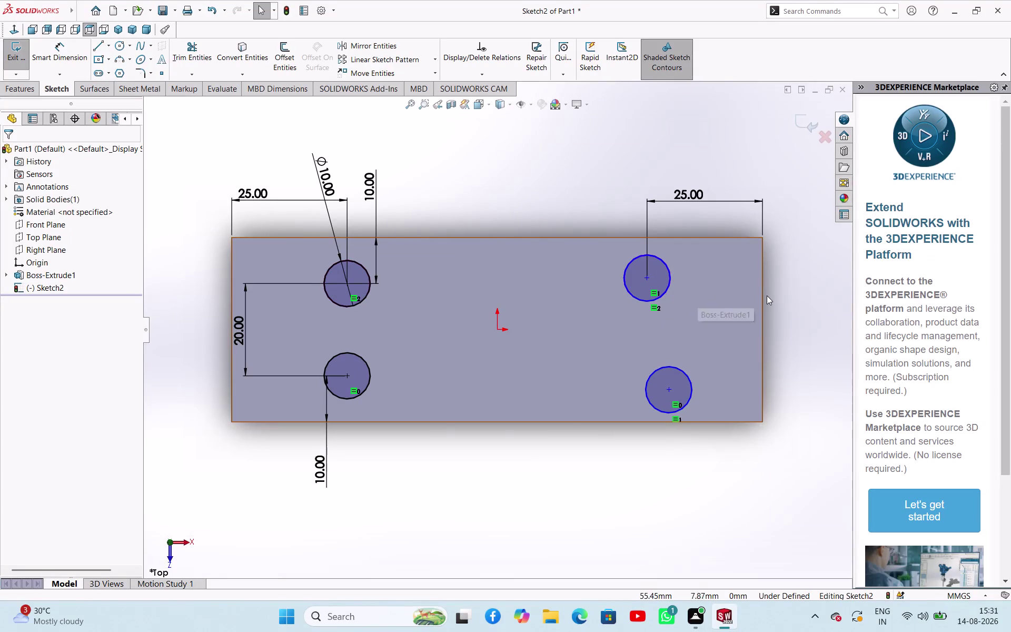
Add a Vertical relation between the centre points of the upper and lower right holes.
click(647, 276)
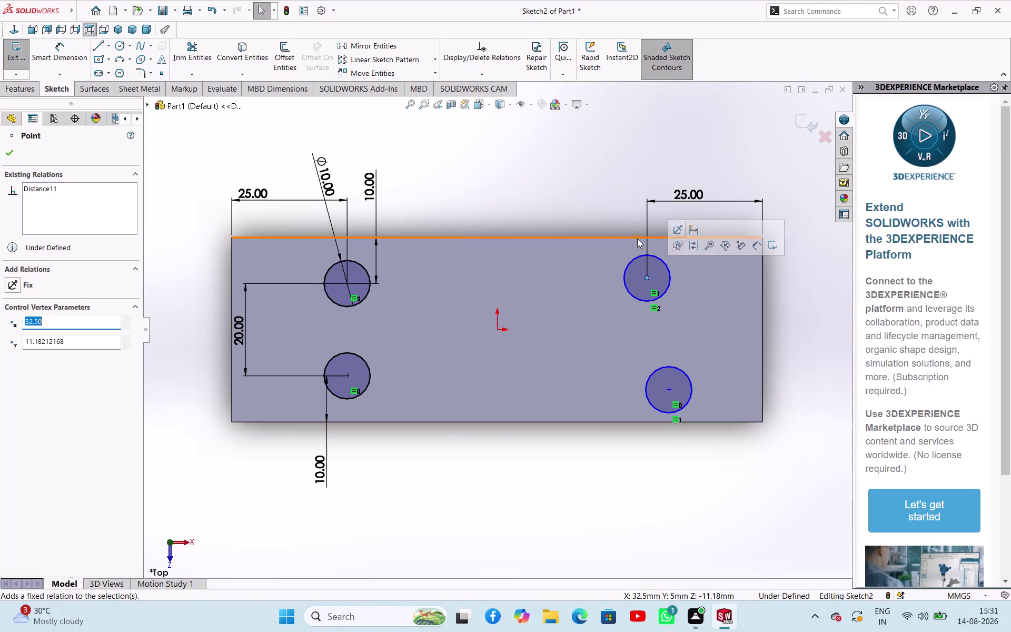
click(637, 239)
click(583, 191)
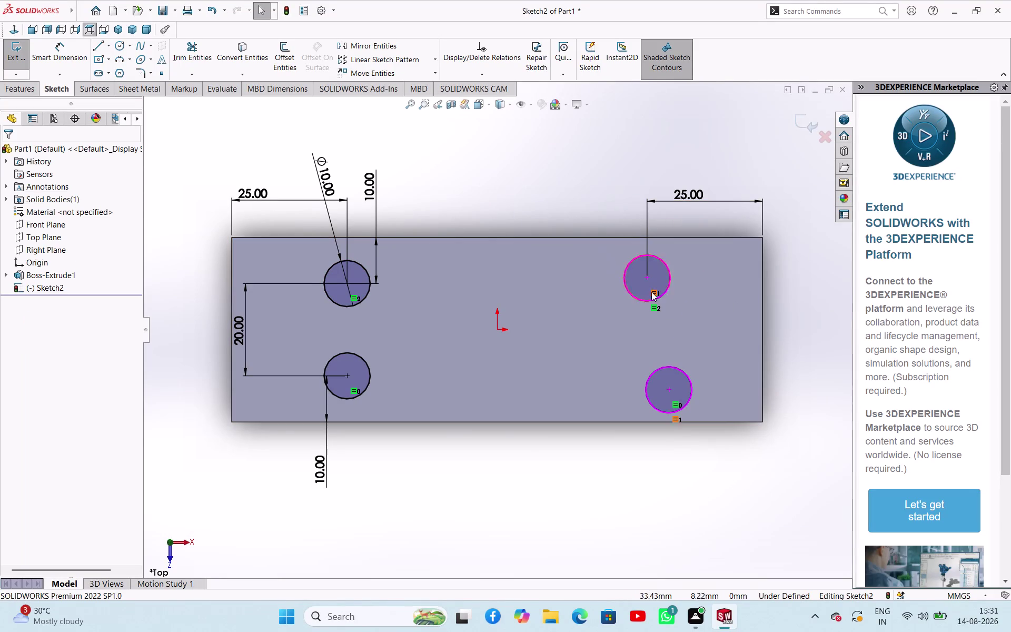
click(648, 279)
click(666, 392)
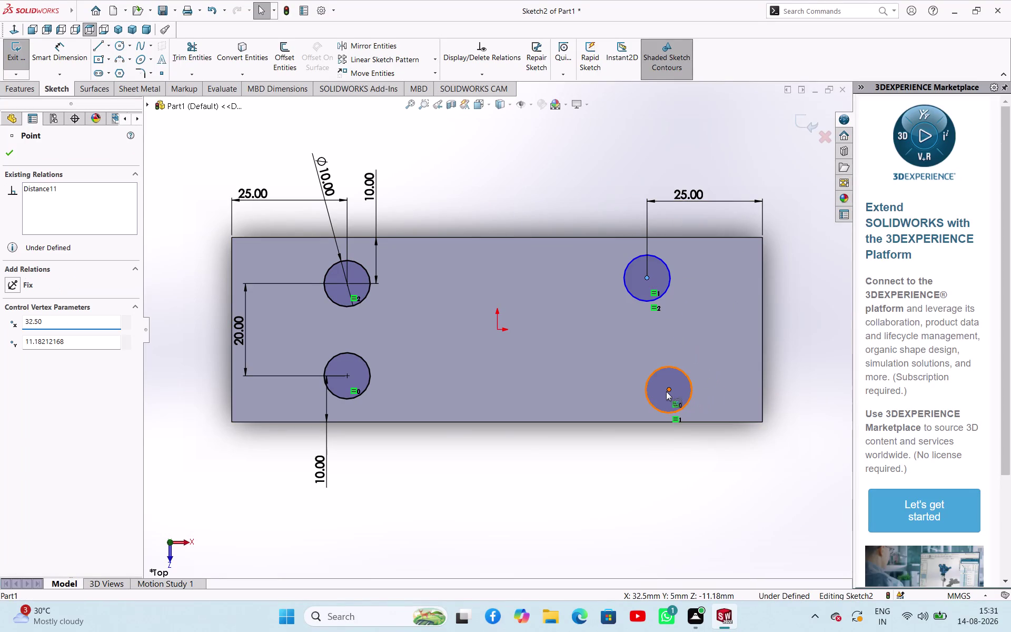
click(647, 281)
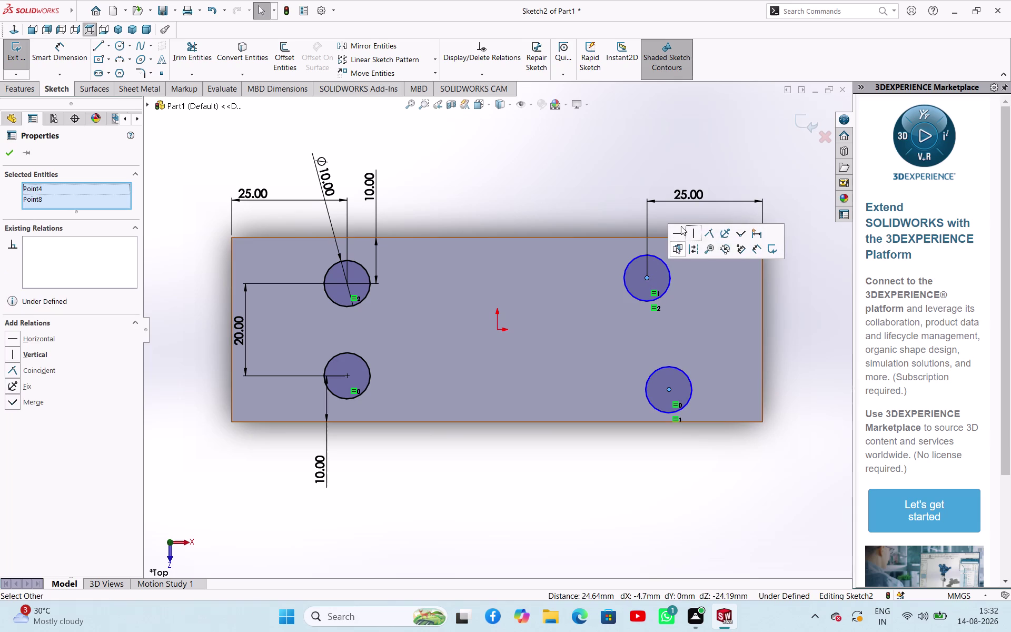
click(692, 229)
click(556, 197)
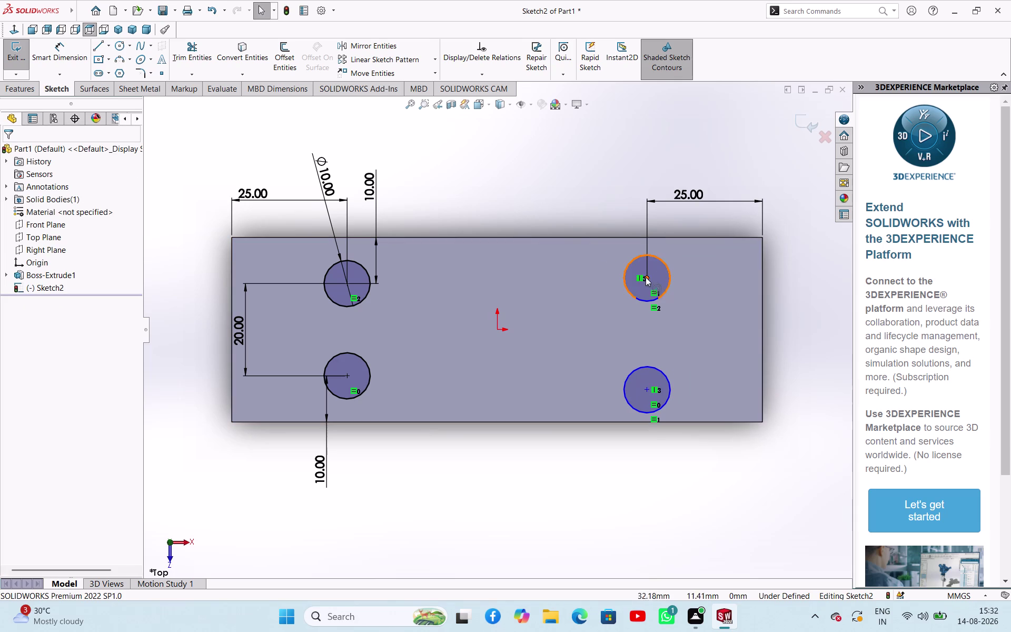
right_drag(471, 205, 489, 145)
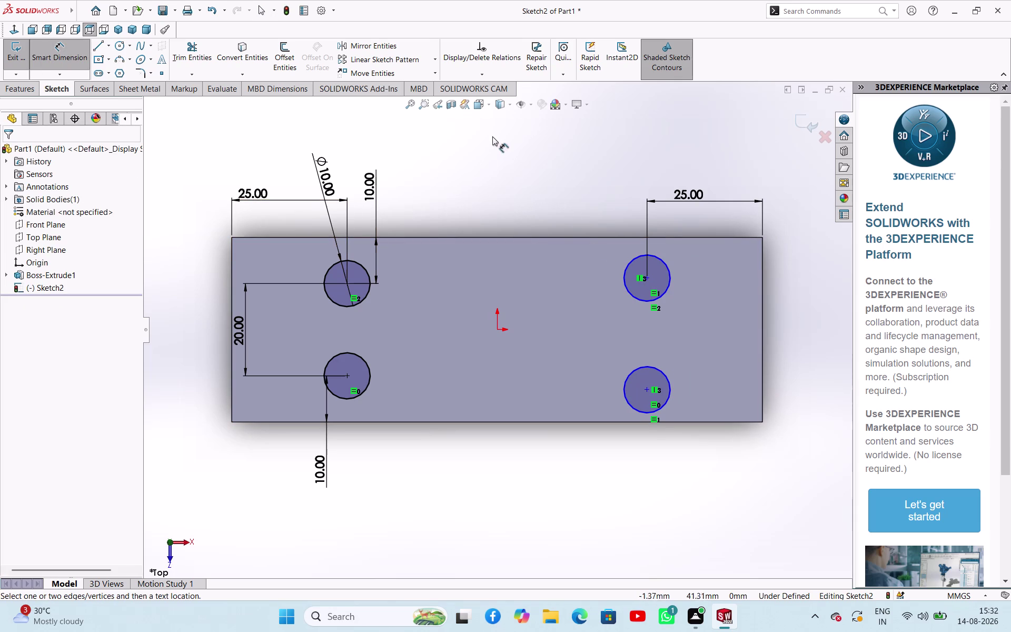
Dimension the upper right hole's centre 10 mm from the plate's top edge.
right_drag(488, 146, 493, 137)
click(650, 280)
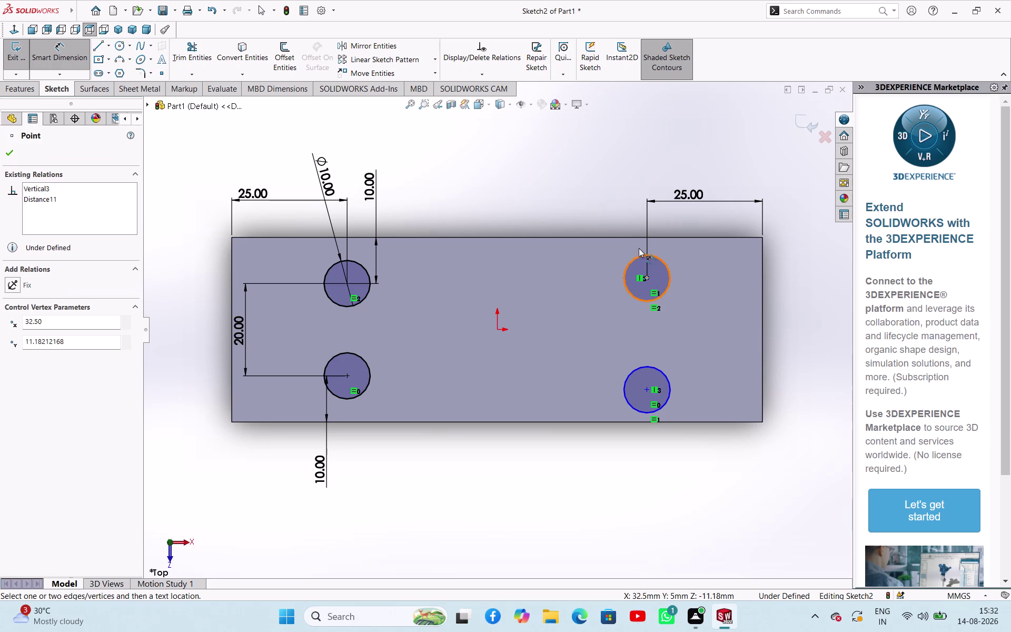
click(637, 237)
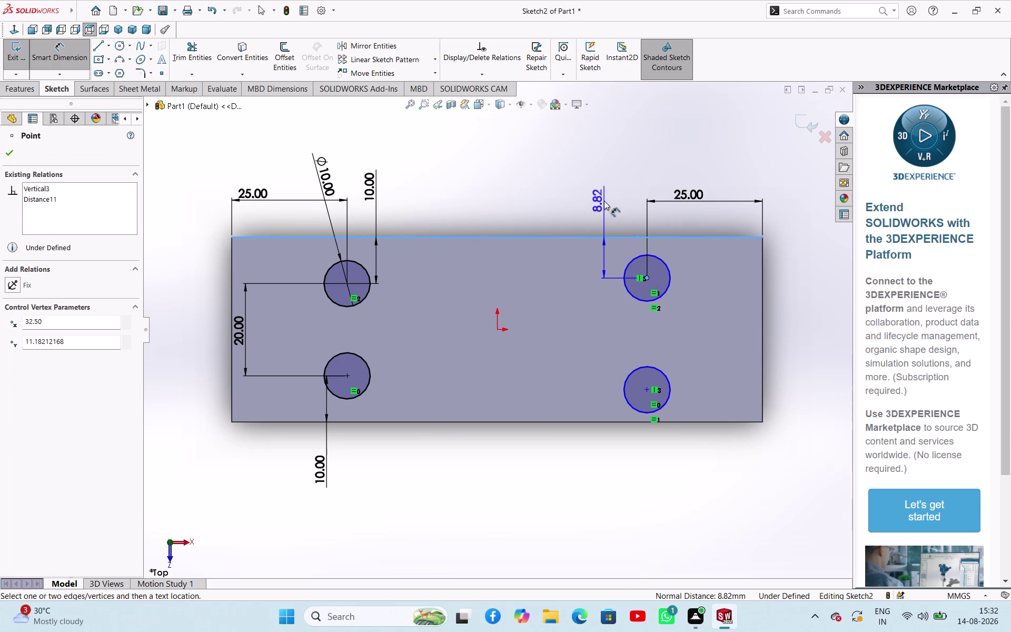
click(608, 199)
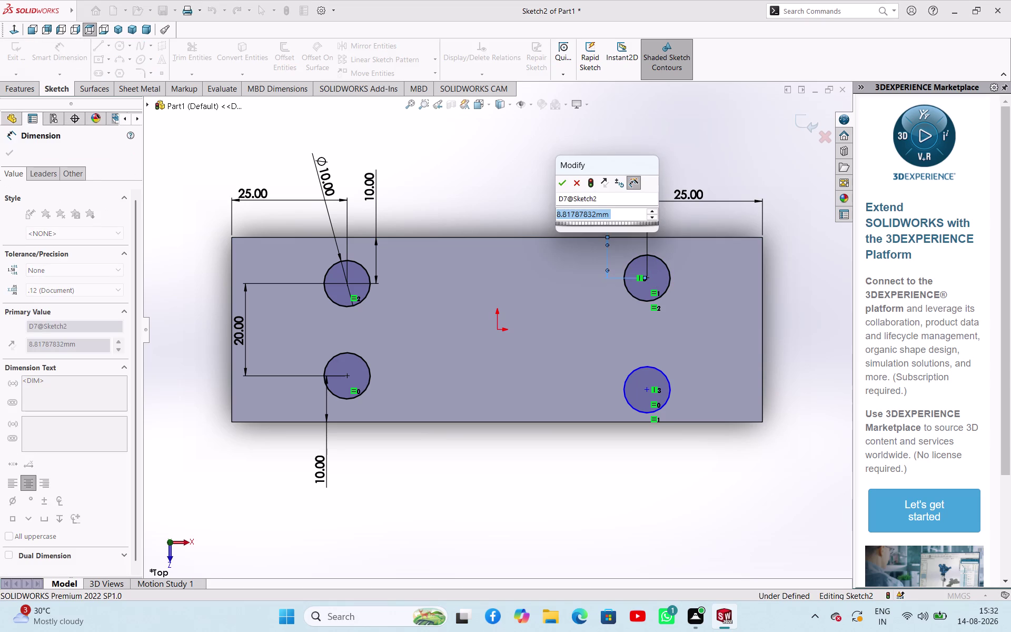
text(10)
key(Return)
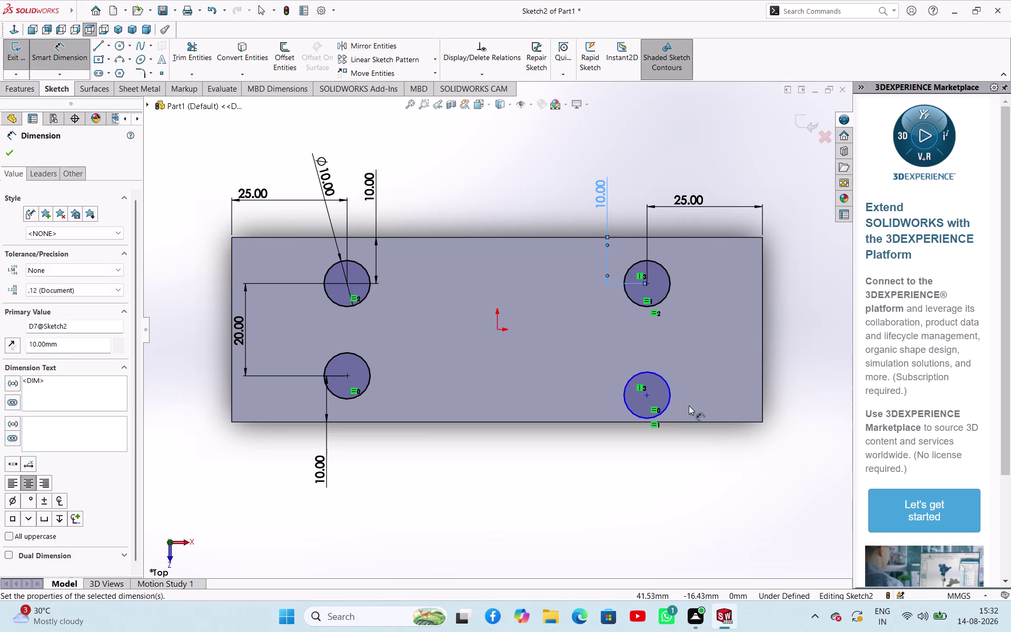
click(645, 392)
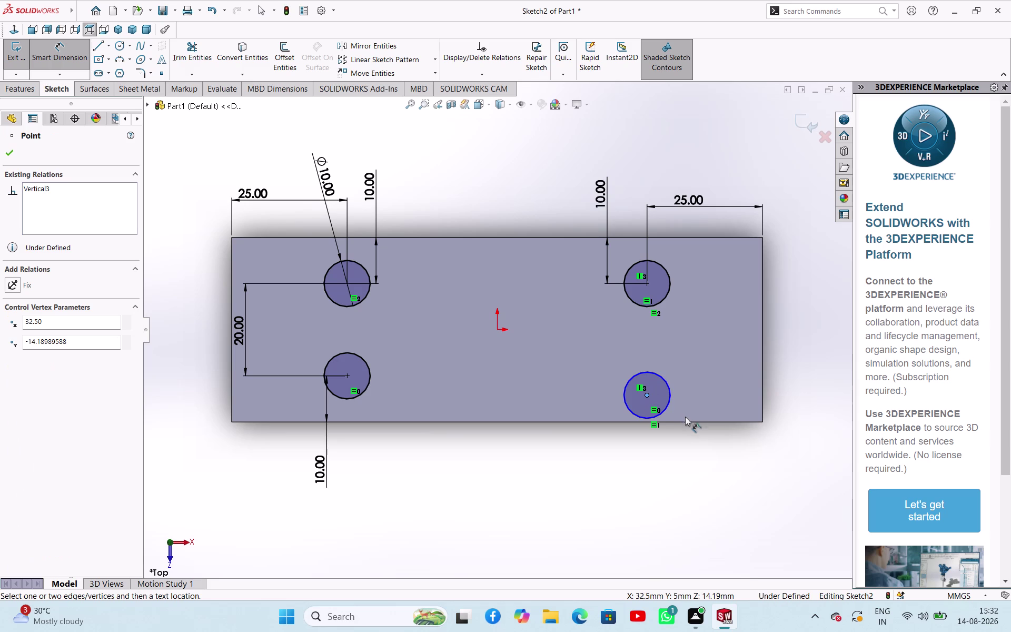
key(Escape)
key(Escape)
key(Escape)
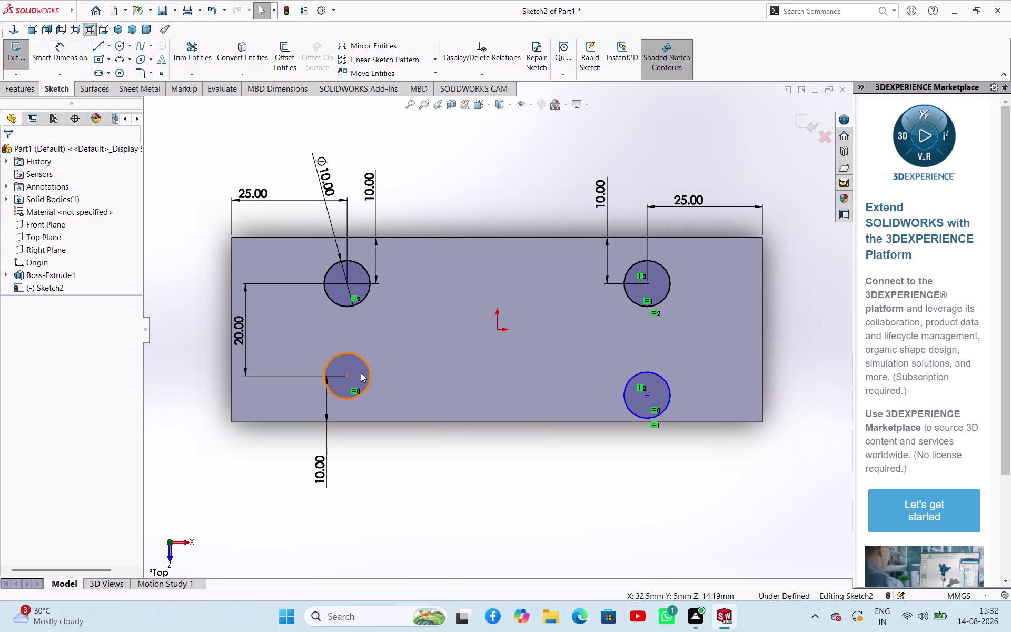
Add a Horizontal relation between the two lower hole centres, then exit the fully defined sketch.
click(348, 377)
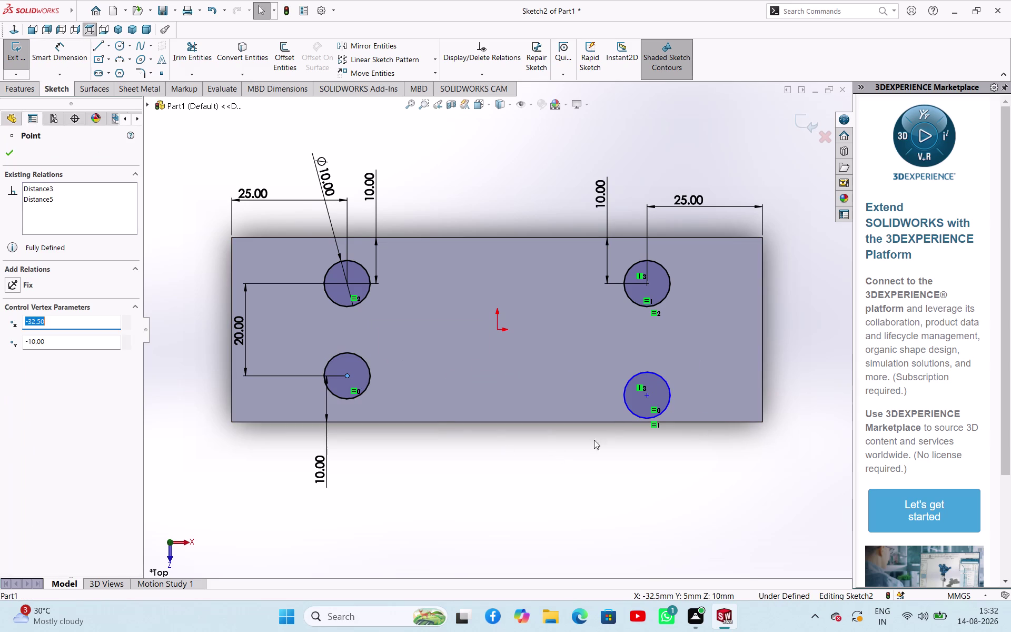
click(645, 396)
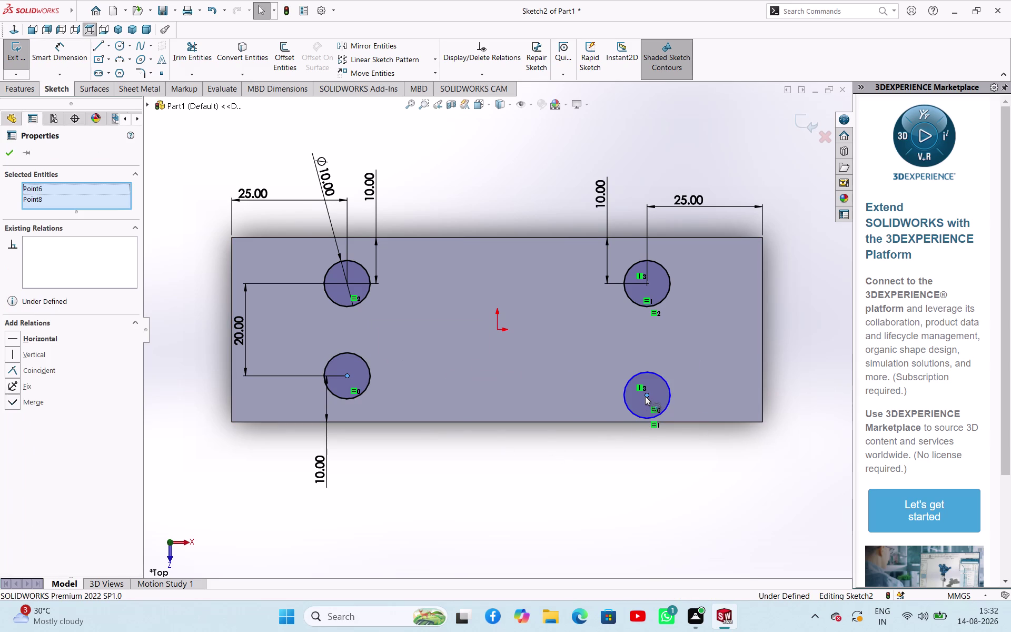
click(676, 349)
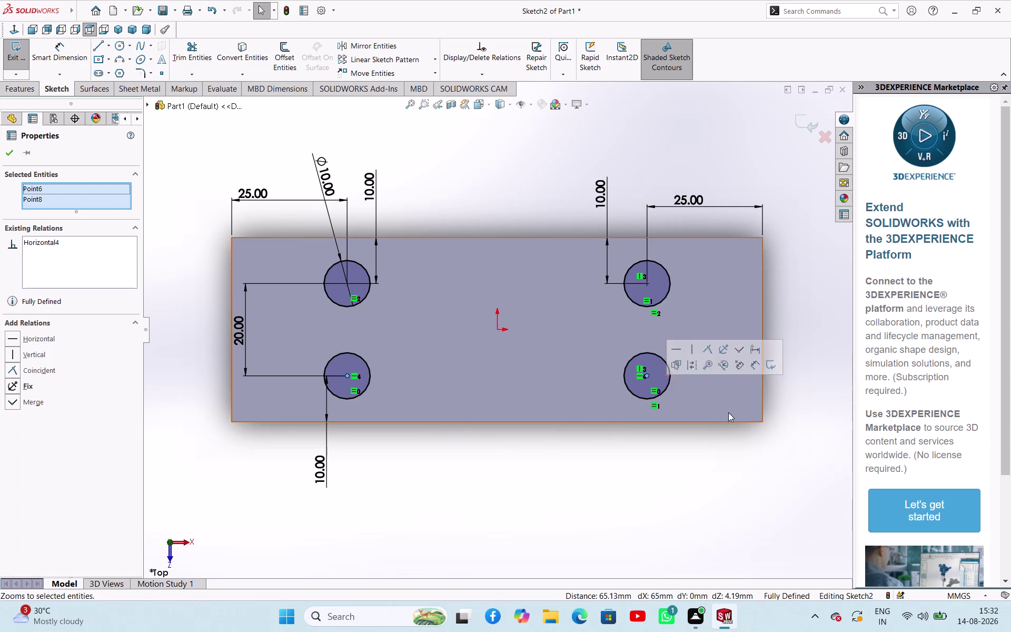
click(720, 448)
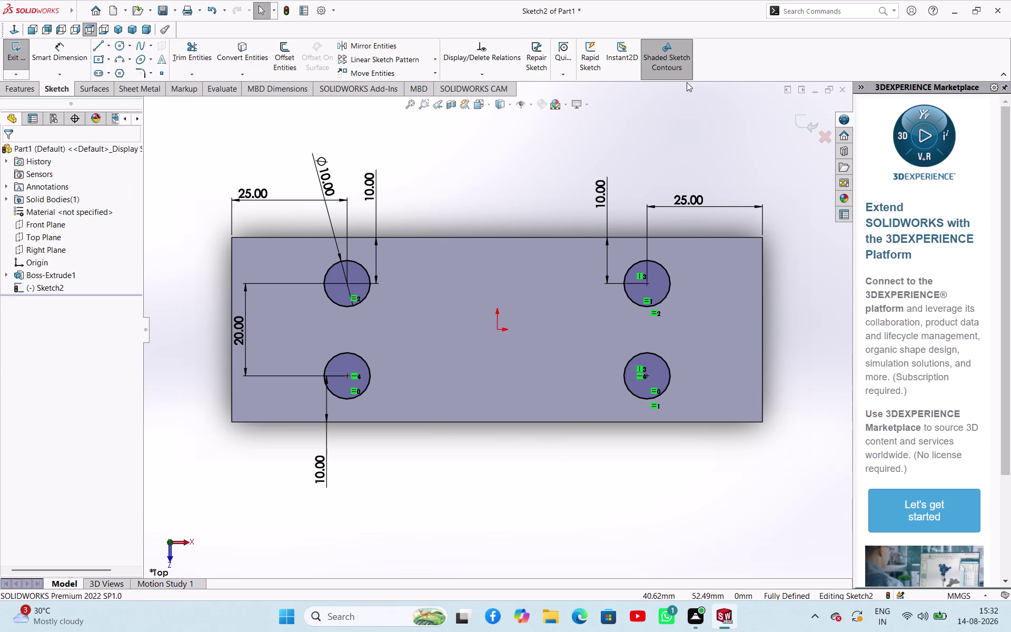
click(13, 57)
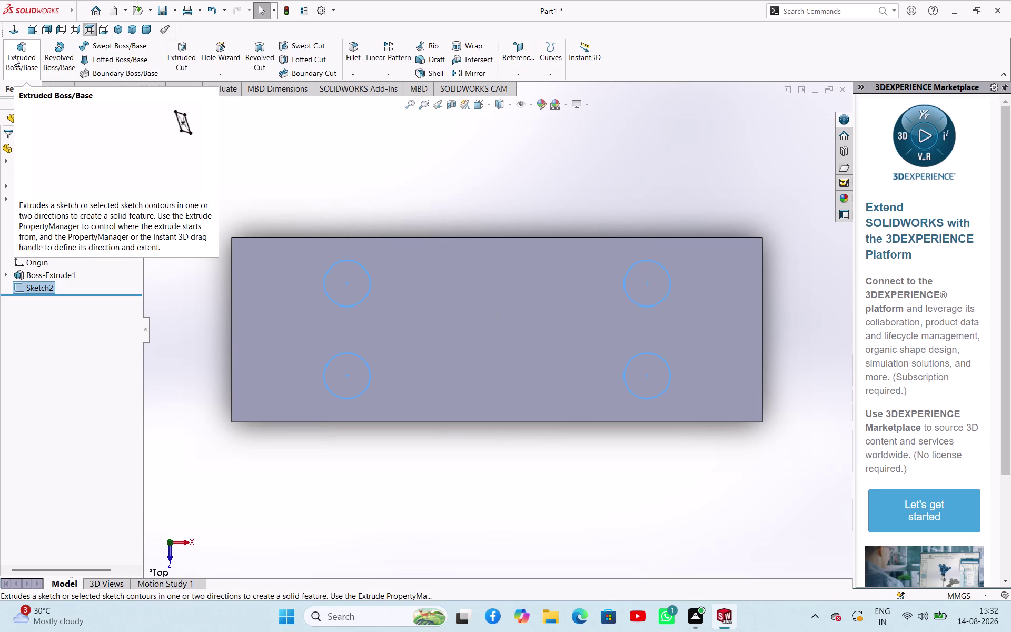
Extrude-cut the four Ø10 circles 5 mm into the plate.
click(181, 62)
middle_drag(342, 183, 343, 113)
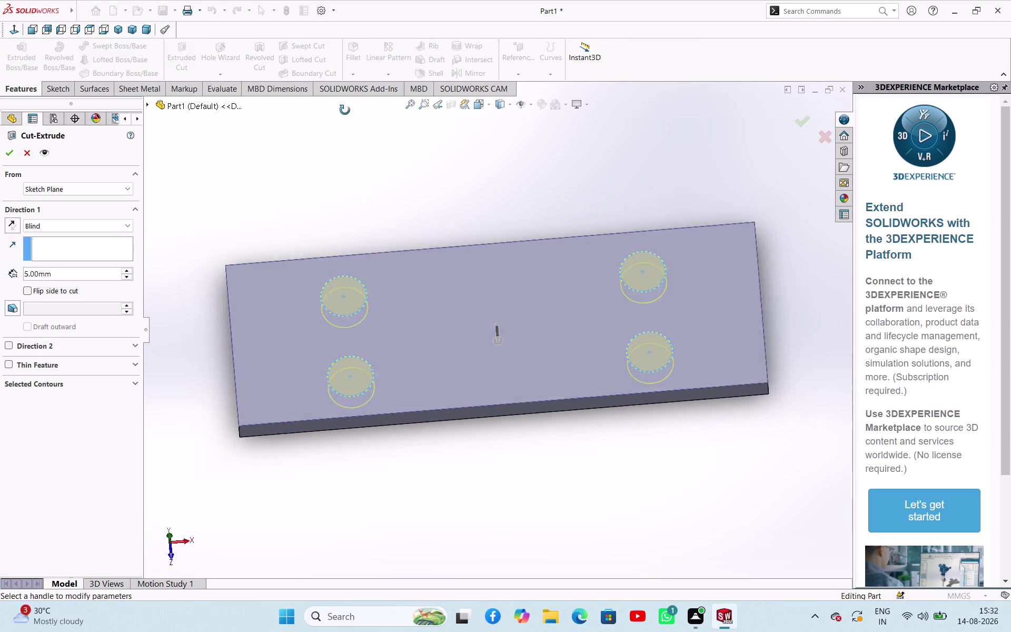
middle_drag(343, 113, 352, 117)
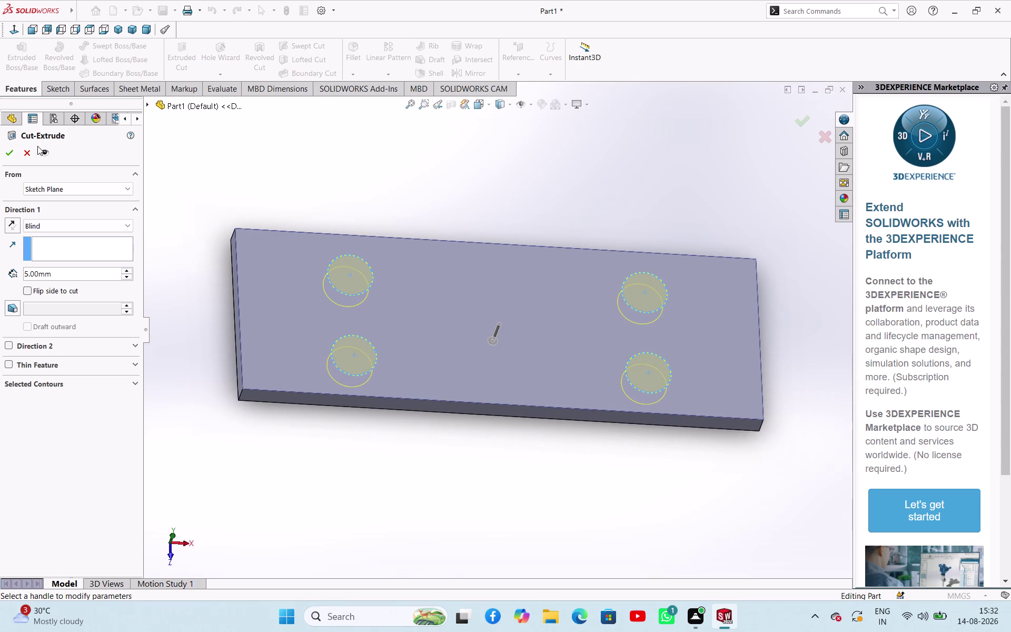
click(11, 152)
click(342, 184)
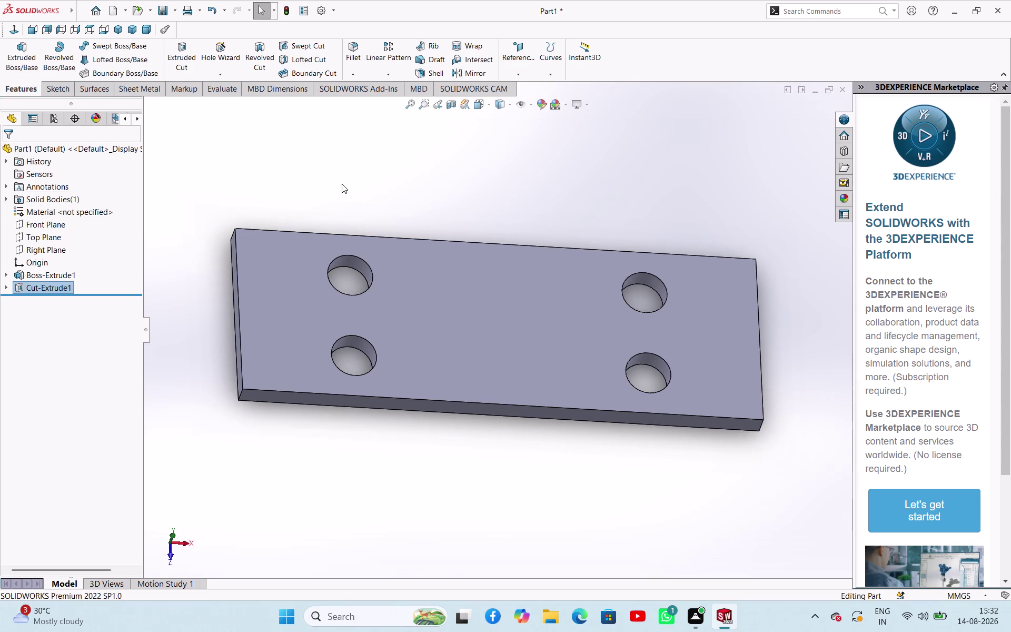
middle_drag(436, 205, 437, 97)
middle_drag(418, 201, 408, 91)
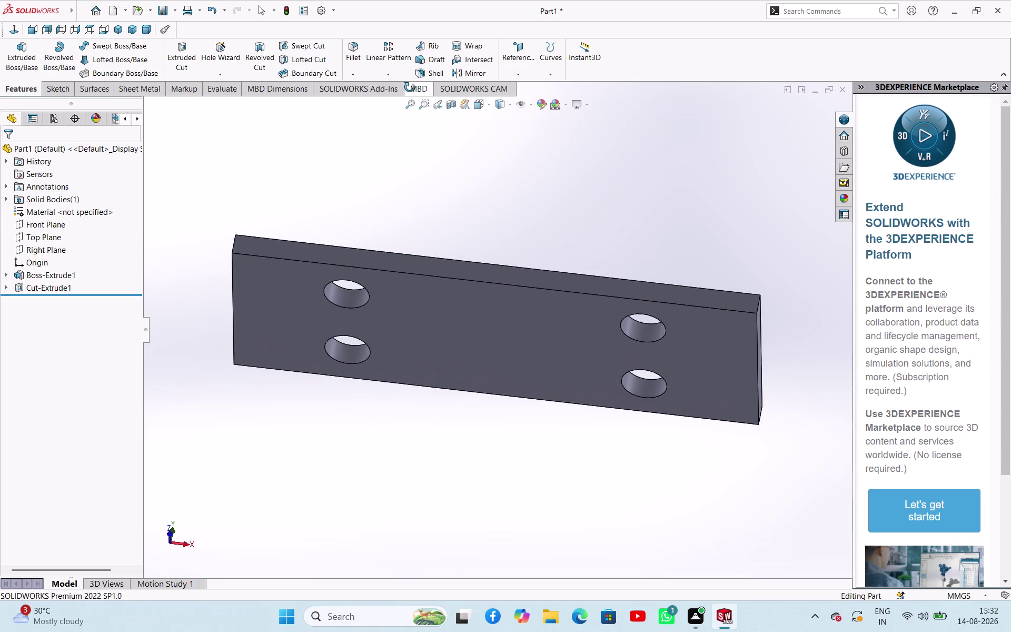
middle_drag(408, 90, 383, 315)
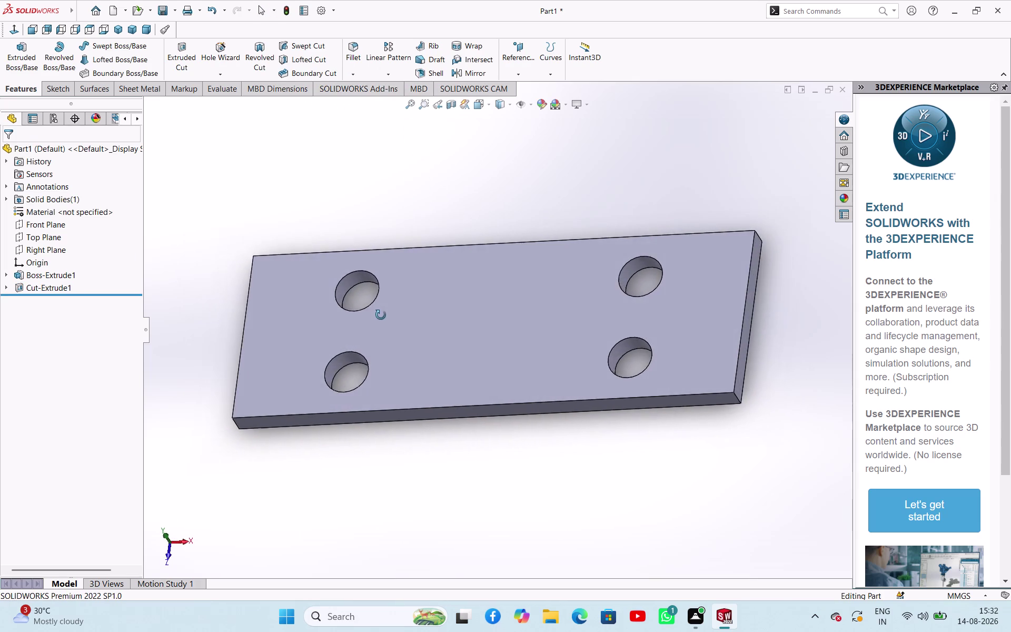
middle_drag(383, 315, 372, 344)
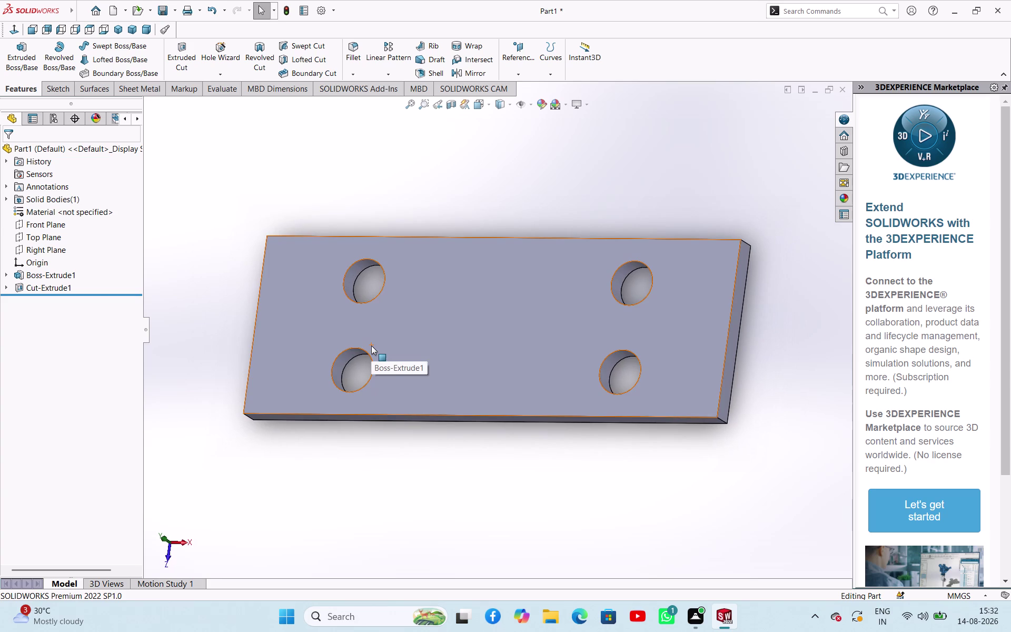